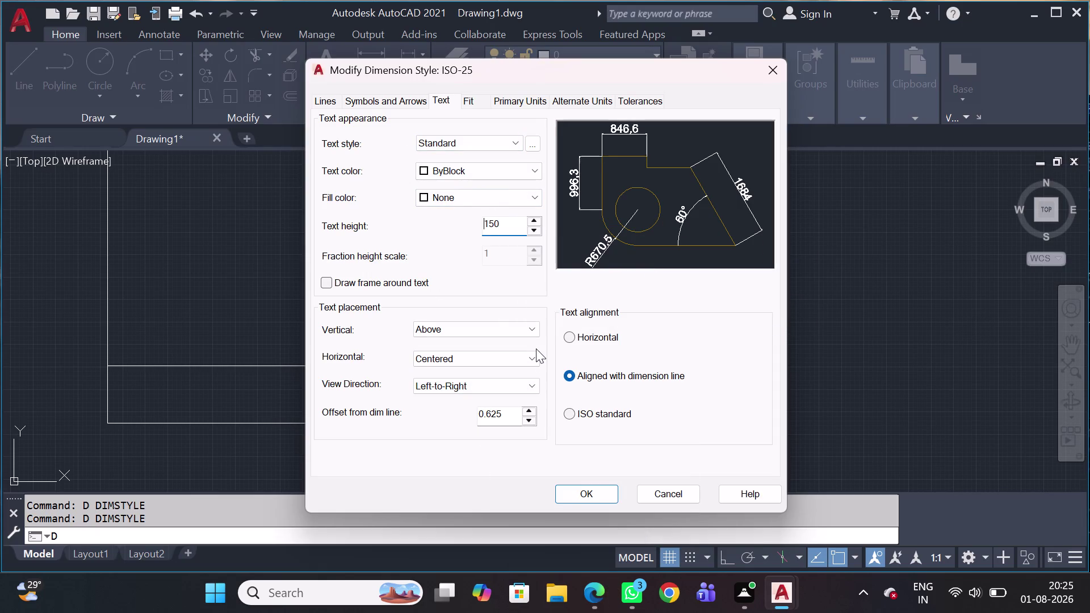
Save ISO-25 with text height 150 and close the Dimension Style Manager.
click(586, 491)
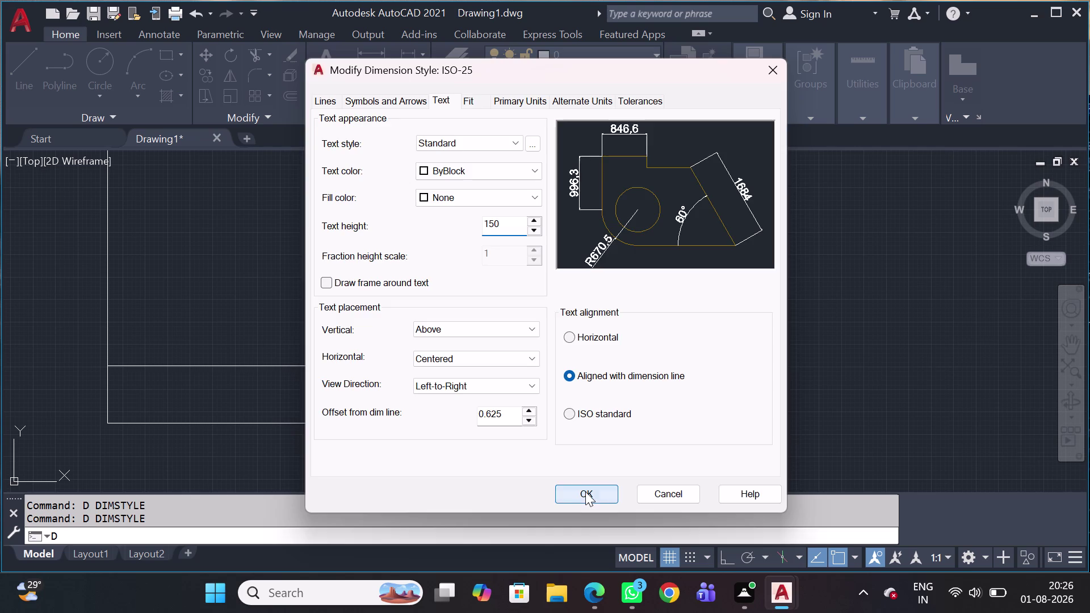